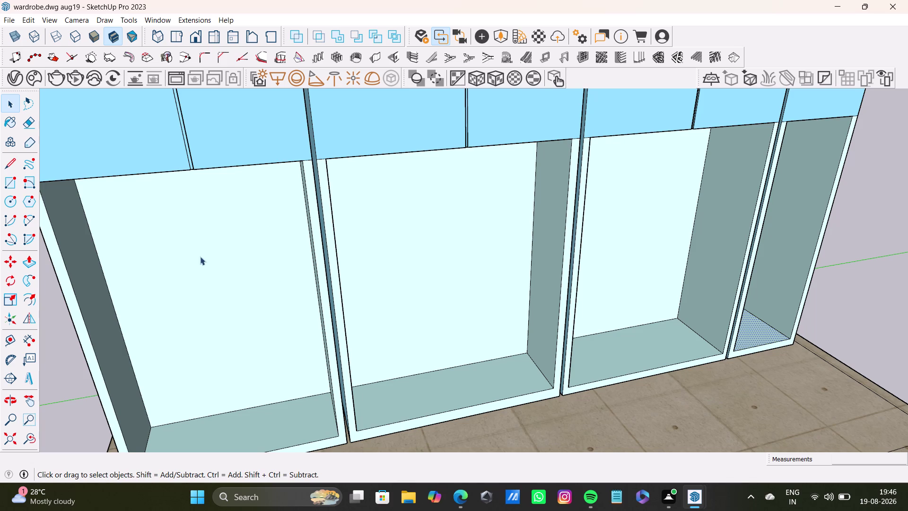
Frame the four lower wardrobe bays in a close front view, ready for the Rectangle tool.
scroll(up, 3)
scroll(down, 3)
middle_drag(257, 289, 278, 179)
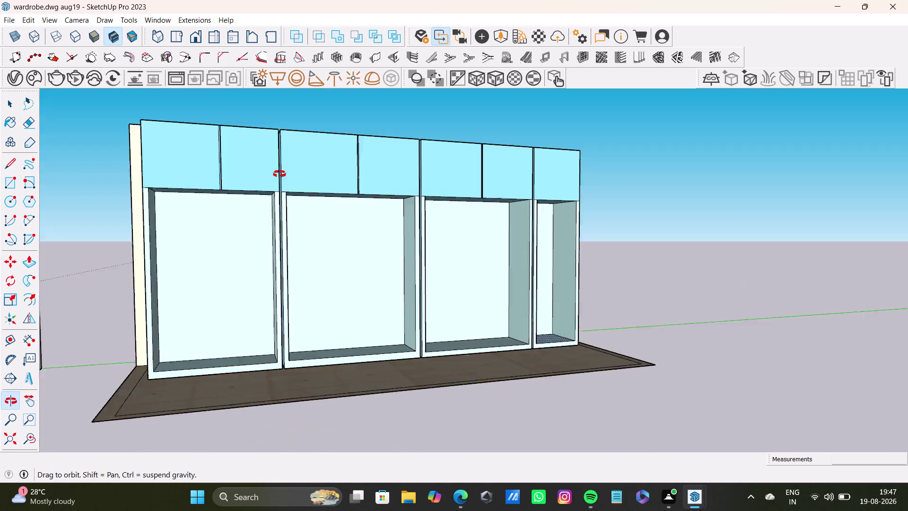
middle_drag(278, 179, 305, 187)
scroll(up, 3)
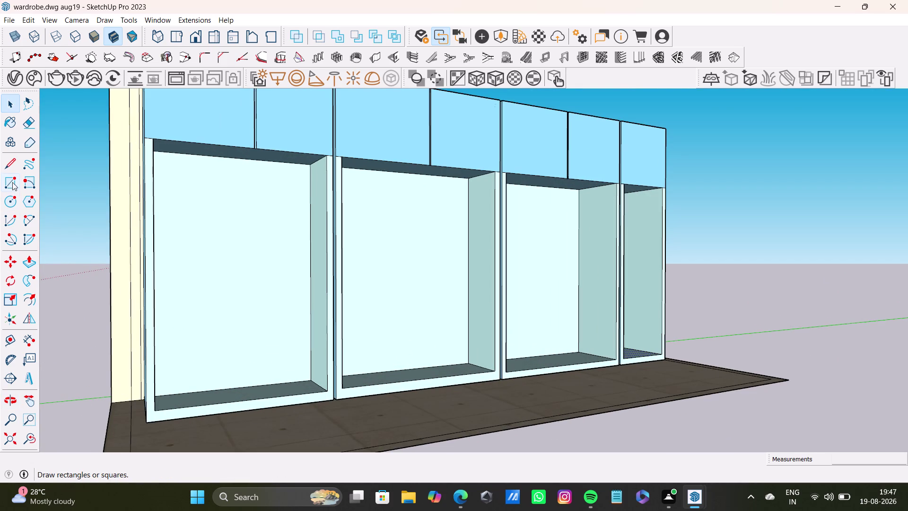
click(10, 183)
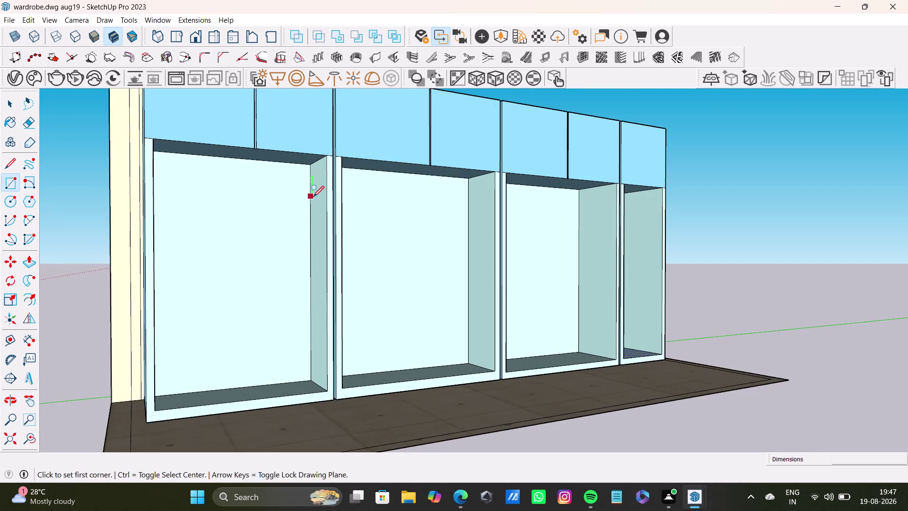